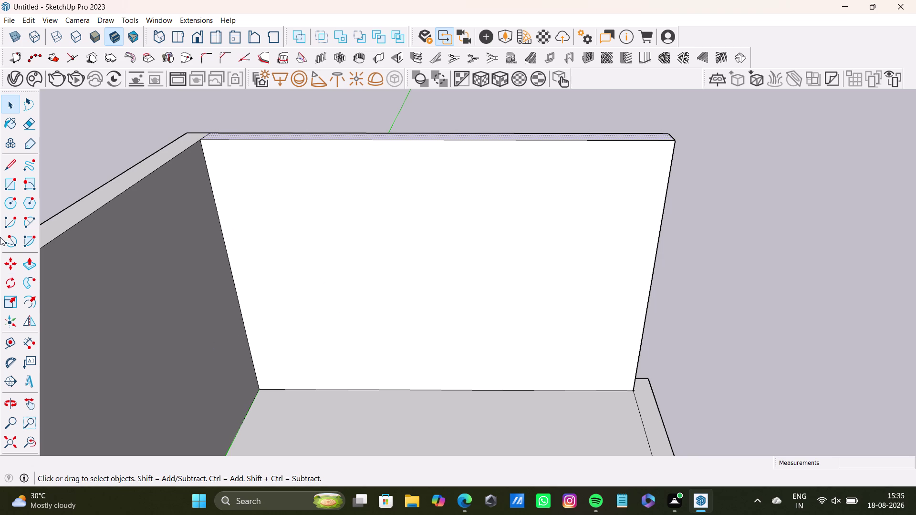
click(9, 346)
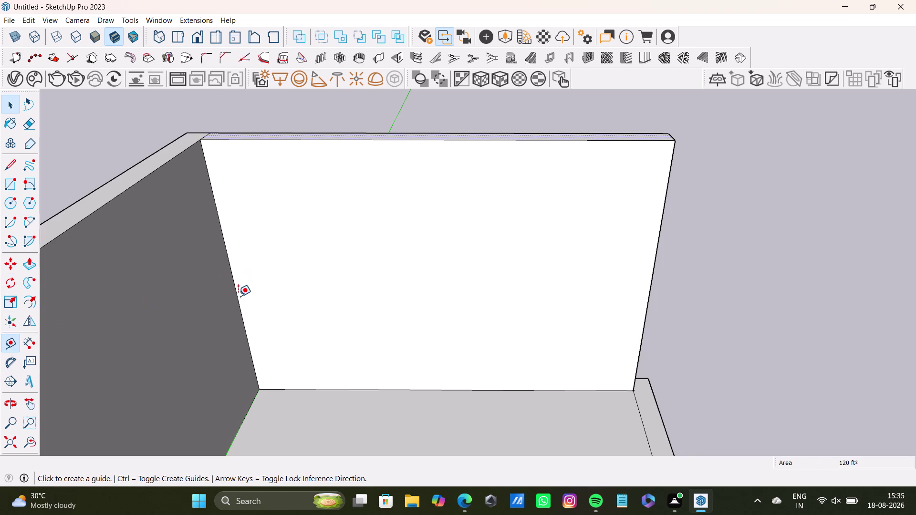
drag(238, 299, 256, 303)
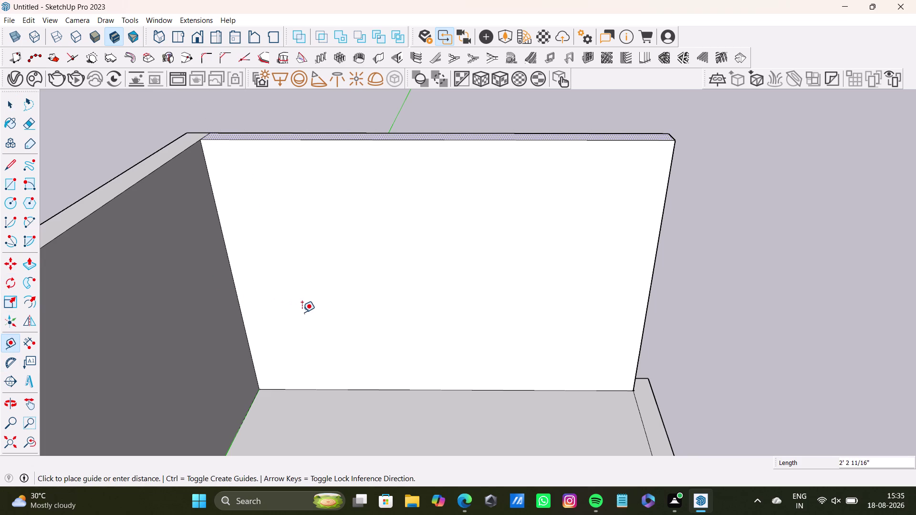